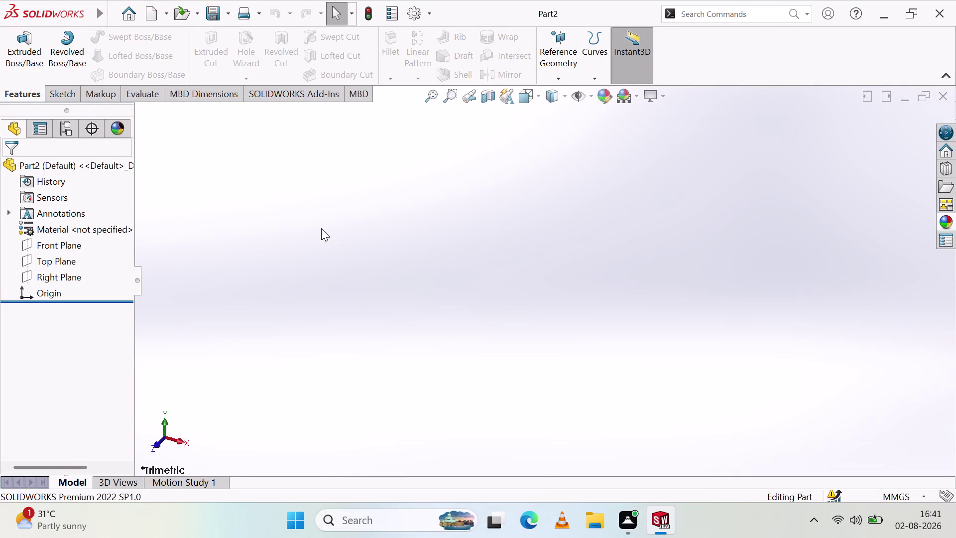
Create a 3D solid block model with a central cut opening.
click(322, 228)
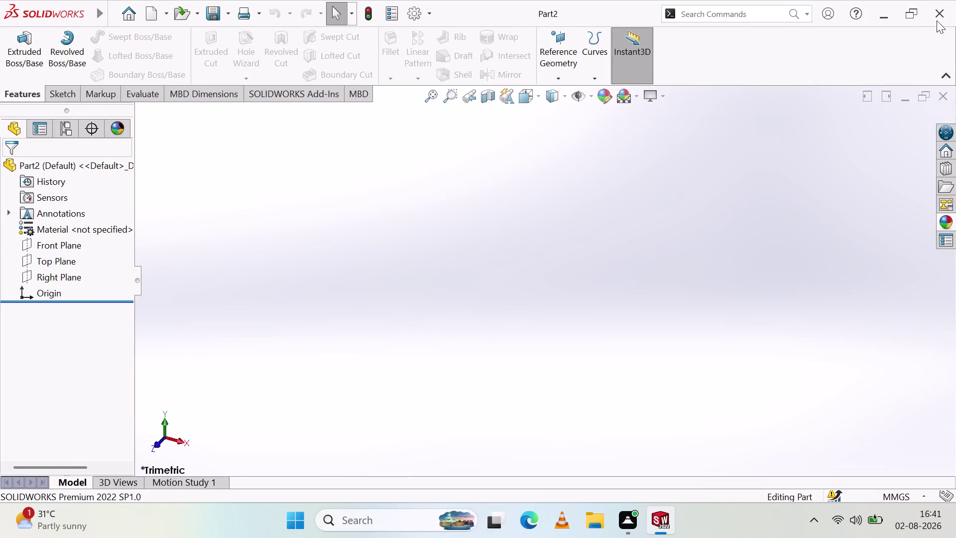